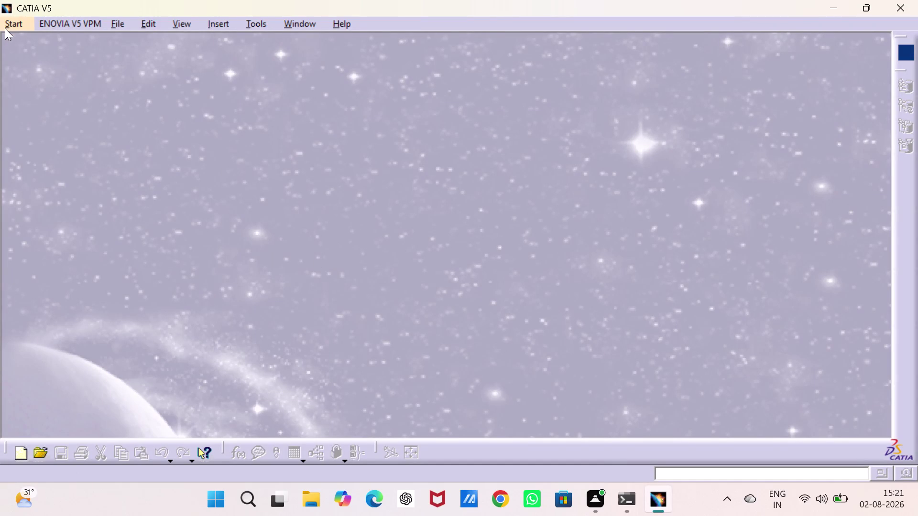
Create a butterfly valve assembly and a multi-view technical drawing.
Open Start > Mechanical Design and launch Assembly Design with a new Product1.
click(4, 28)
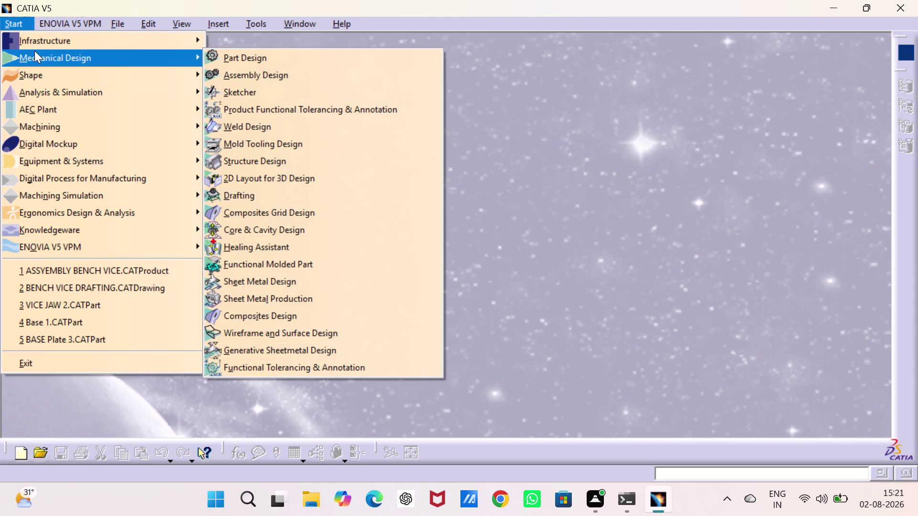
click(221, 74)
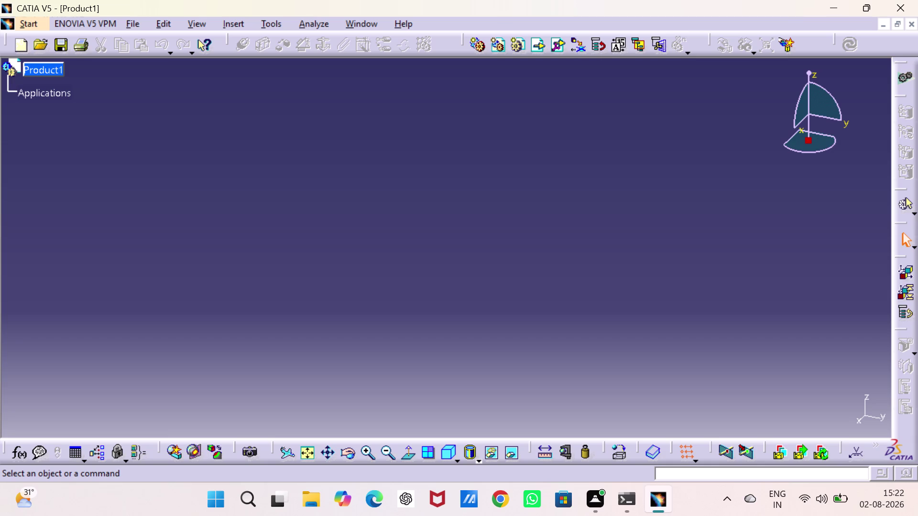
Make the Product1 root node in the specification tree the active working node.
double_click(36, 67)
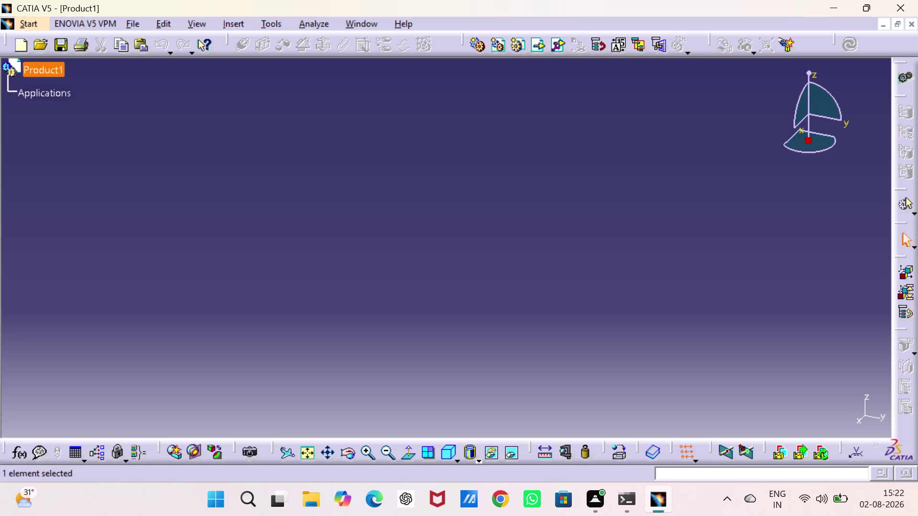